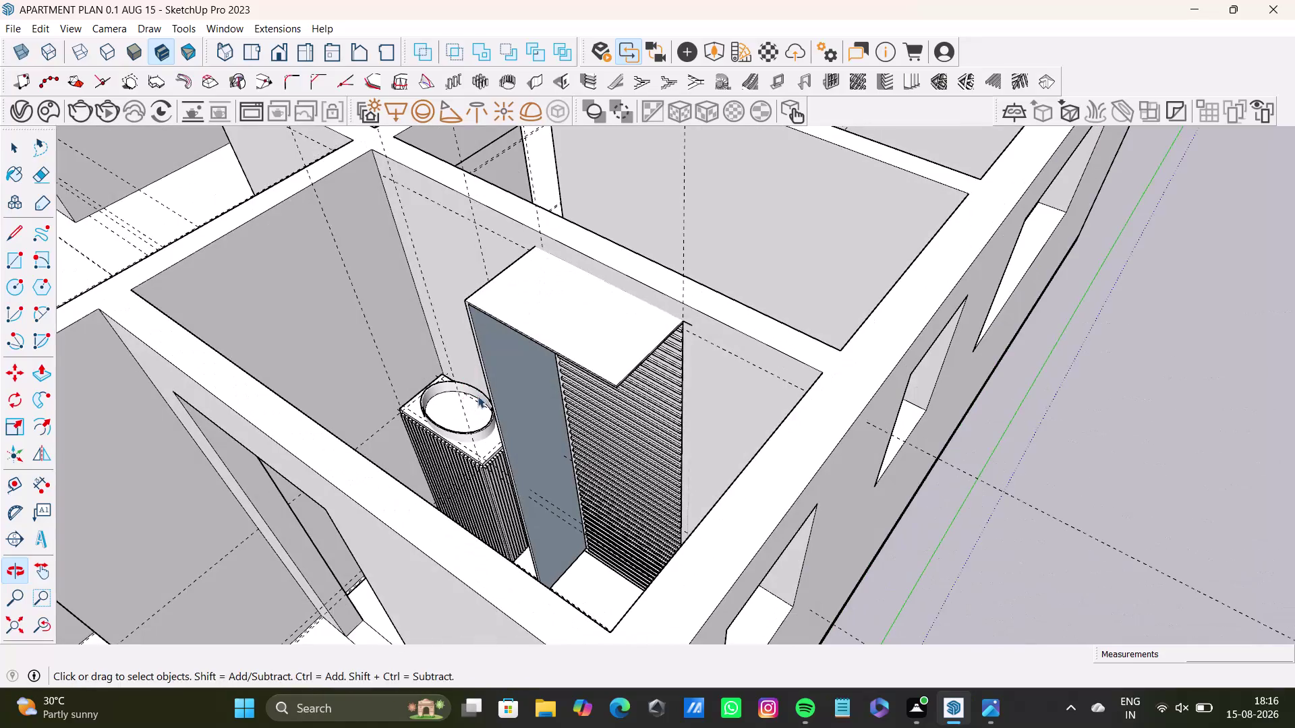
middle_drag(521, 382, 582, 351)
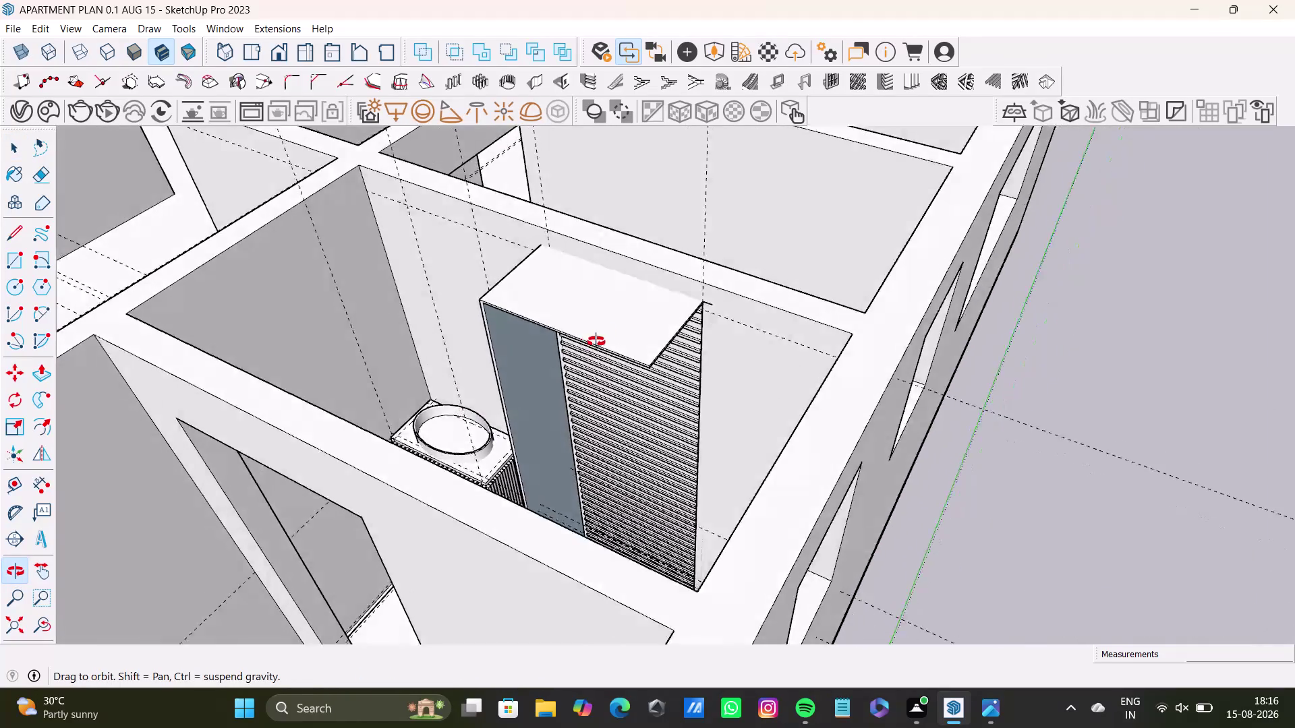
middle_drag(582, 351, 813, 420)
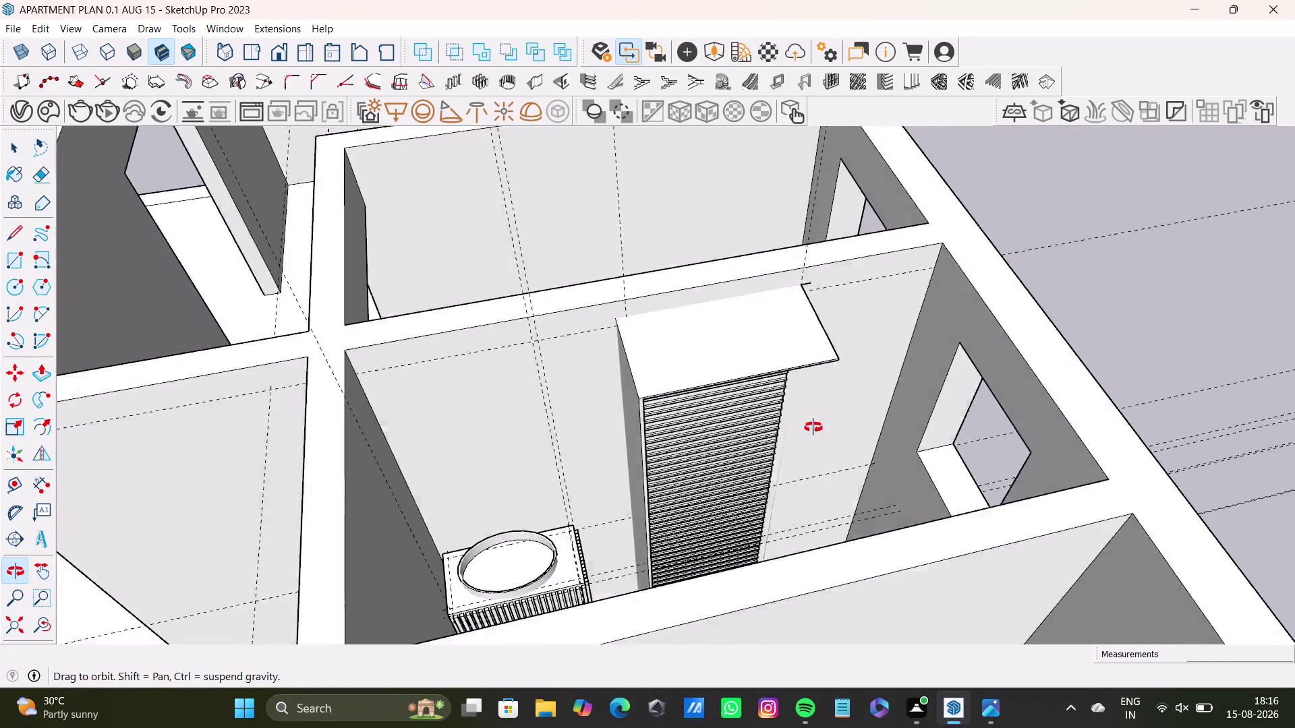
middle_drag(813, 420, 813, 442)
drag(813, 668, 785, 476)
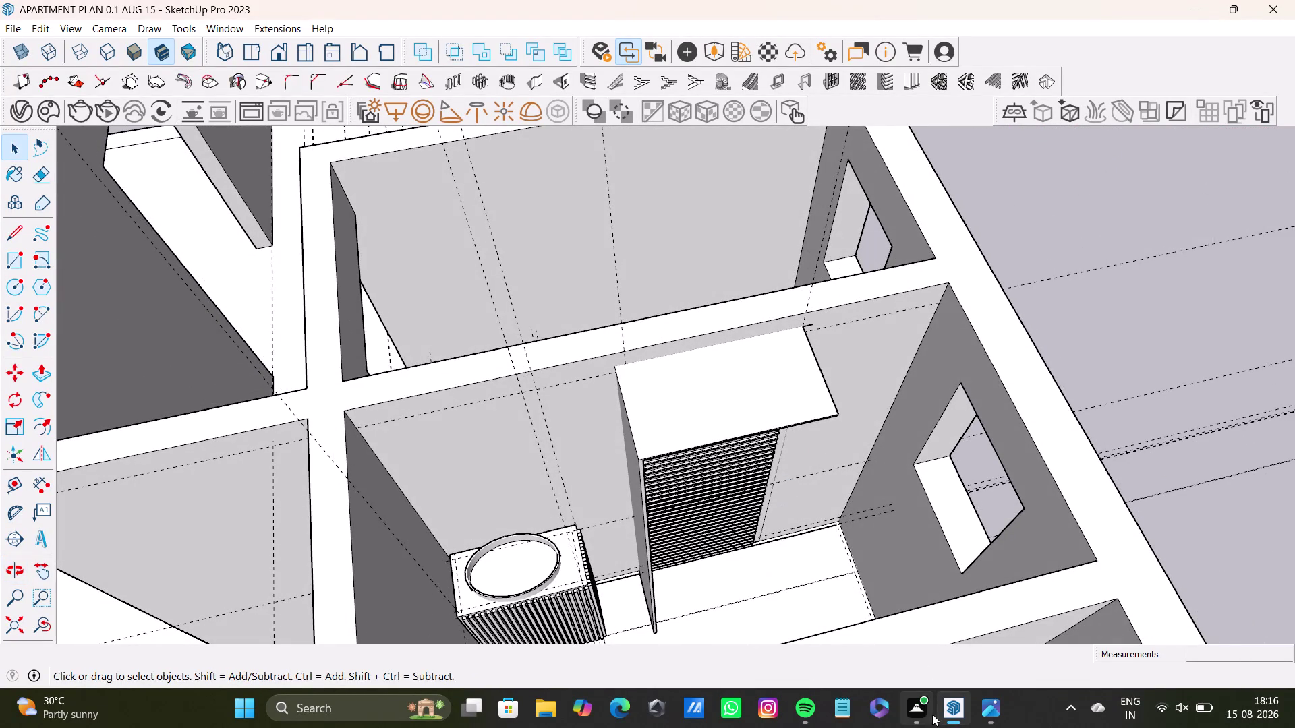